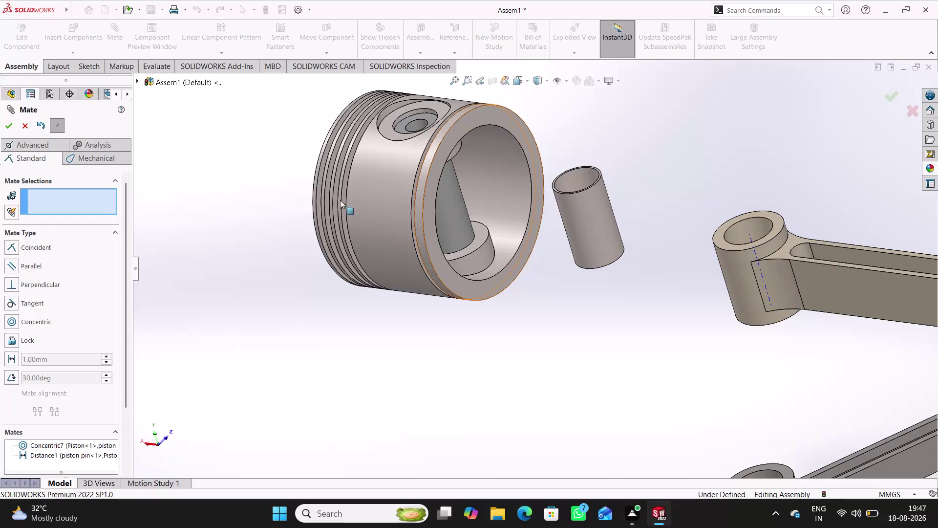
Accept the piston pin's concentric and distance mates and close the Mate PropertyManager.
click(9, 129)
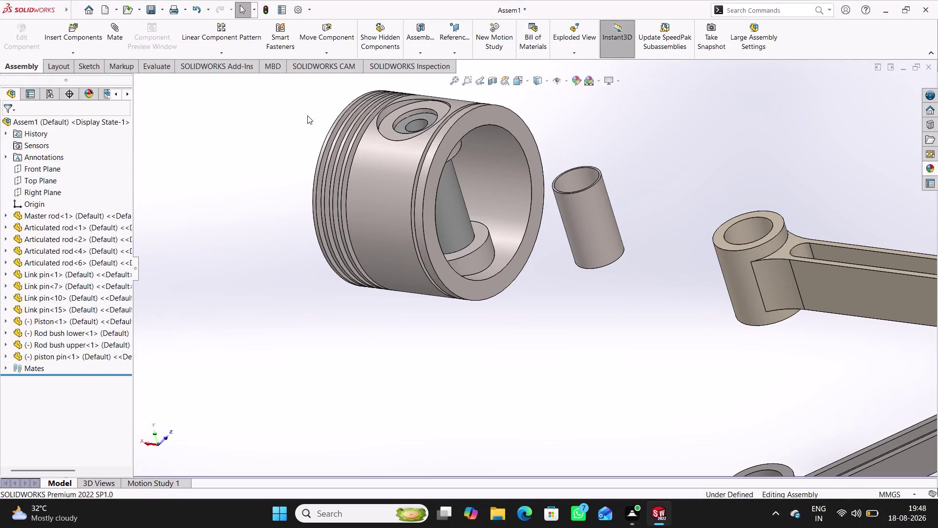
scroll(up, 3)
scroll(down, 3)
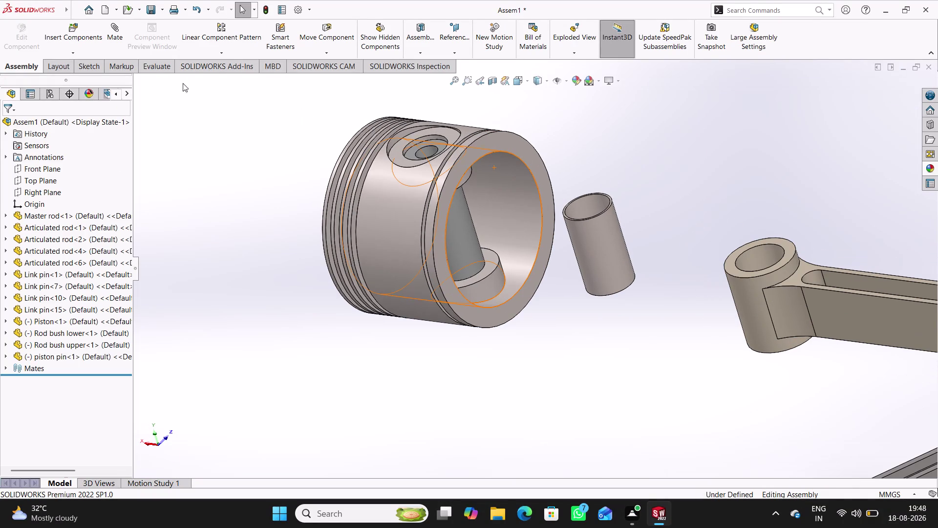
click(97, 35)
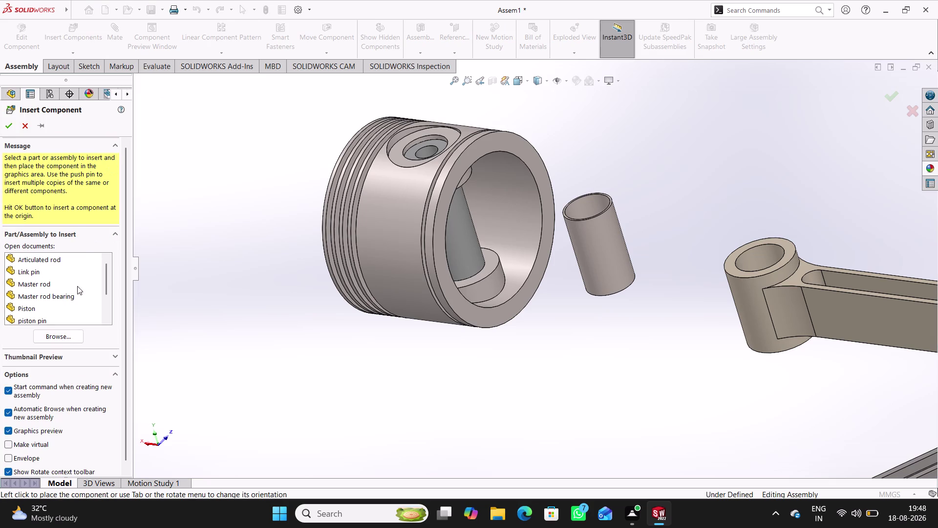
Insert the 'piston pin plug' part from open documents, placing it left of the piston.
scroll(down, 3)
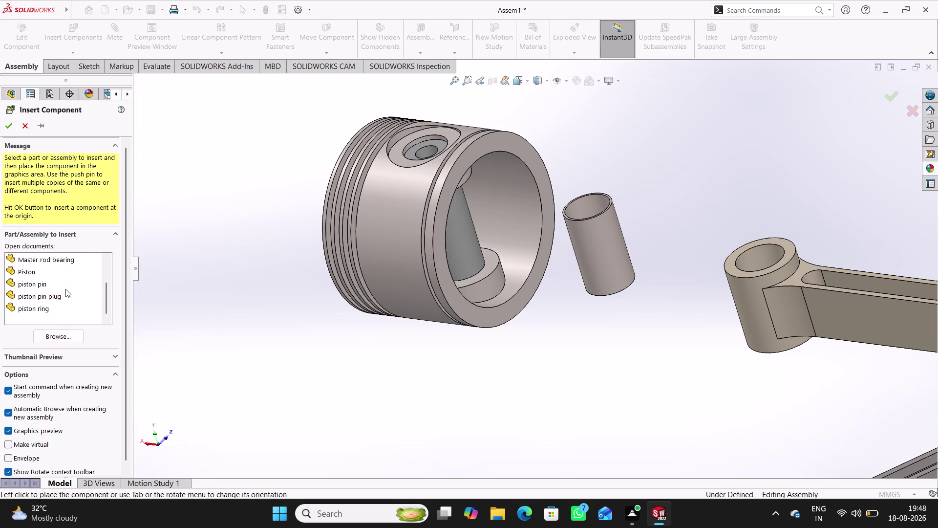
click(39, 282)
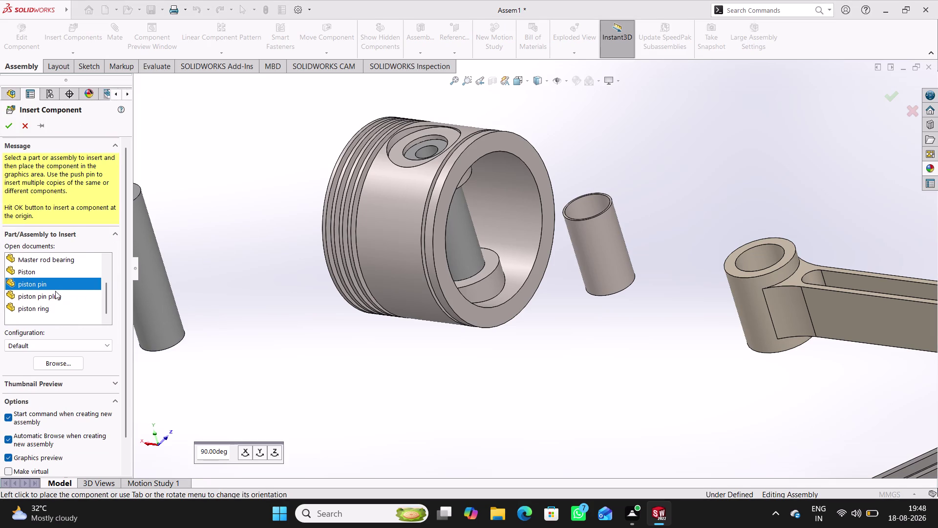
click(46, 293)
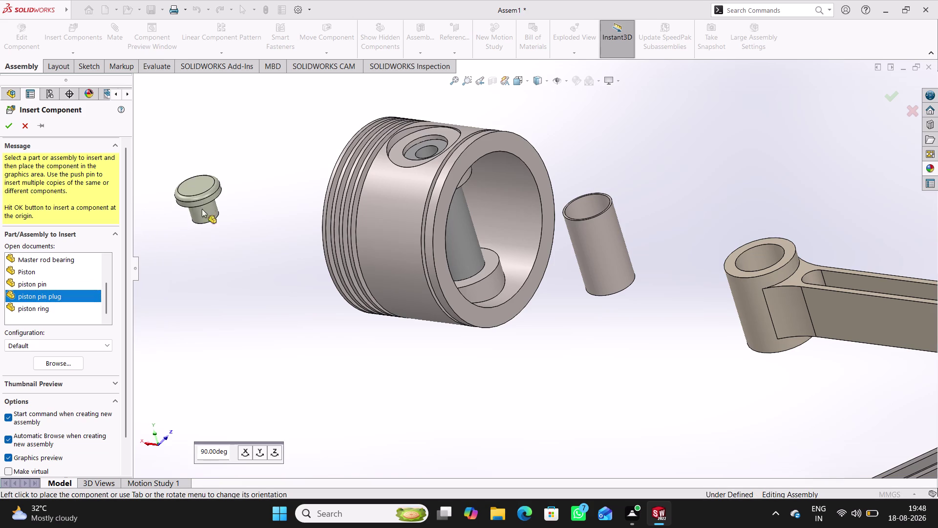
click(207, 226)
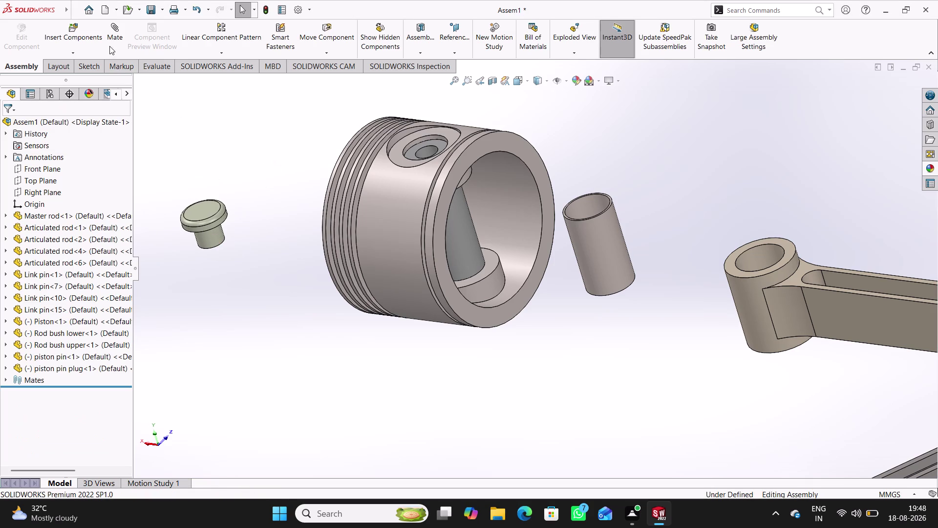
click(111, 38)
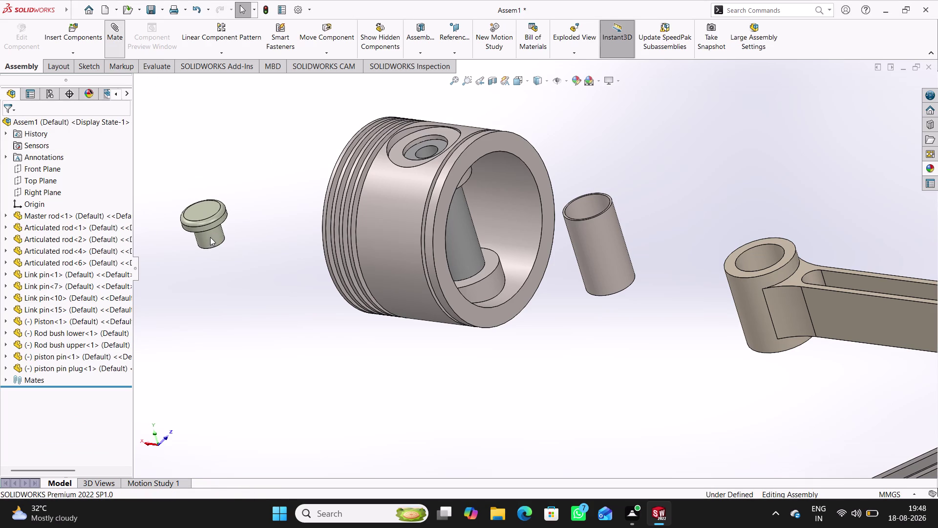
Mate the plug's round face concentric with the piston's pin bore axis.
click(213, 238)
scroll(down, 3)
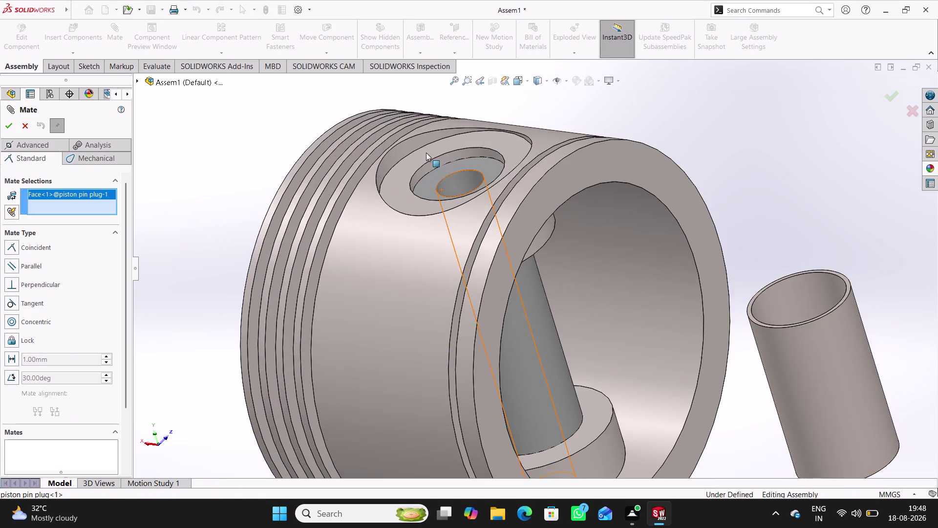
scroll(down, 3)
click(496, 219)
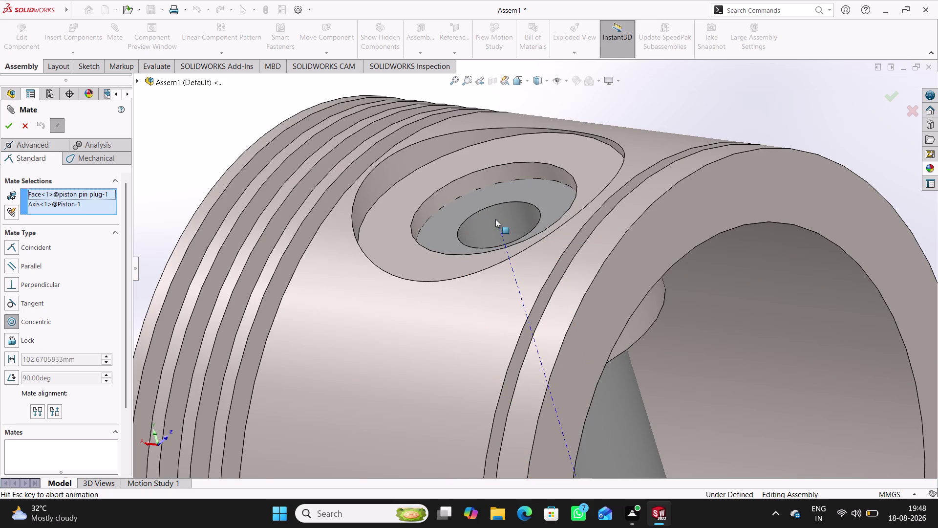
click(480, 226)
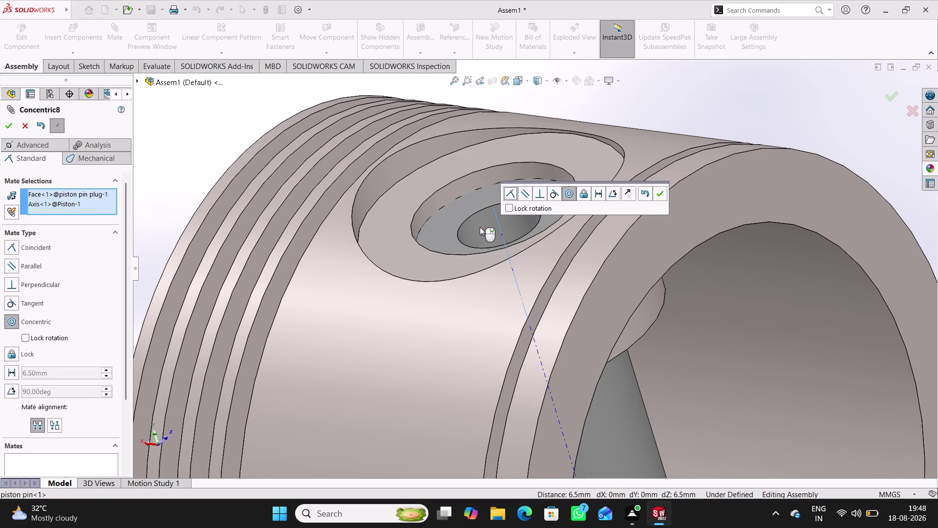
scroll(up, 3)
scroll(up, 3)
scroll(up, 3)
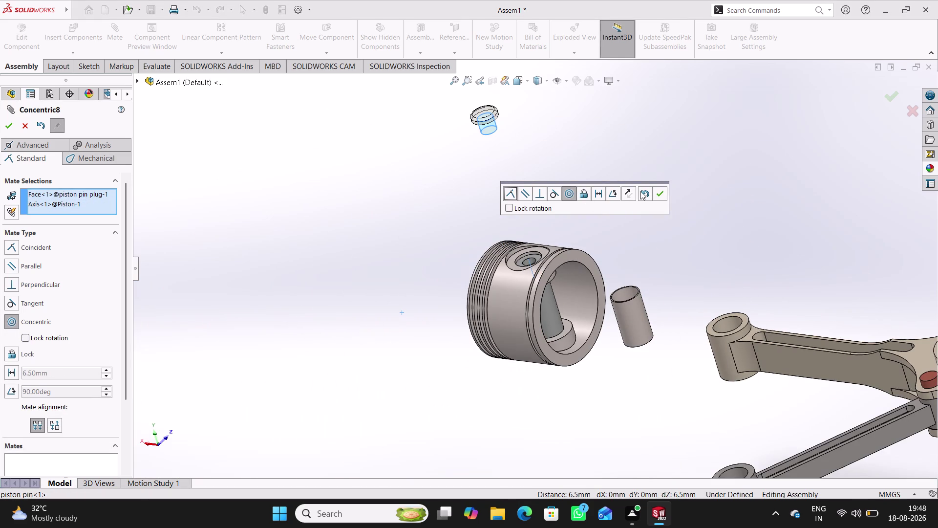
click(661, 191)
Make the plug's underside face coincident with the piston pin's end face.
scroll(down, 3)
scroll(down, 3)
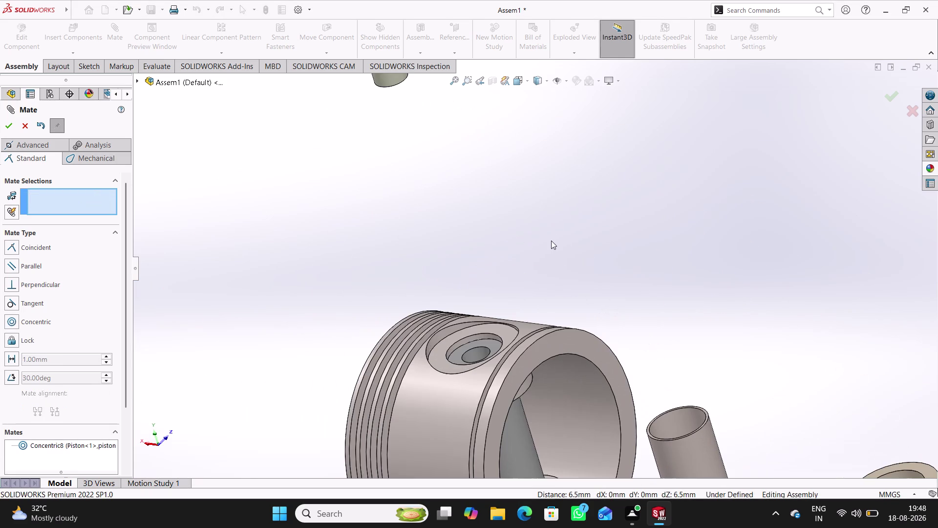
scroll(up, 3)
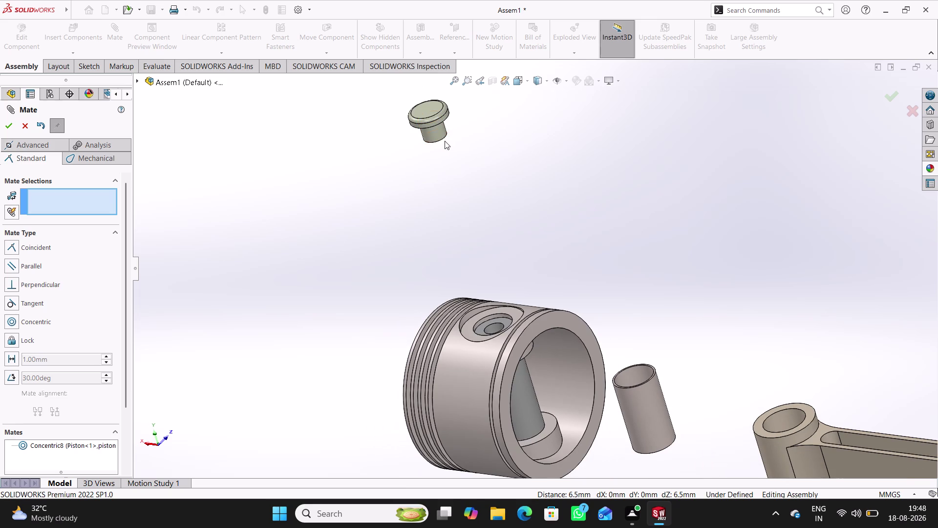
middle_drag(452, 135, 343, 105)
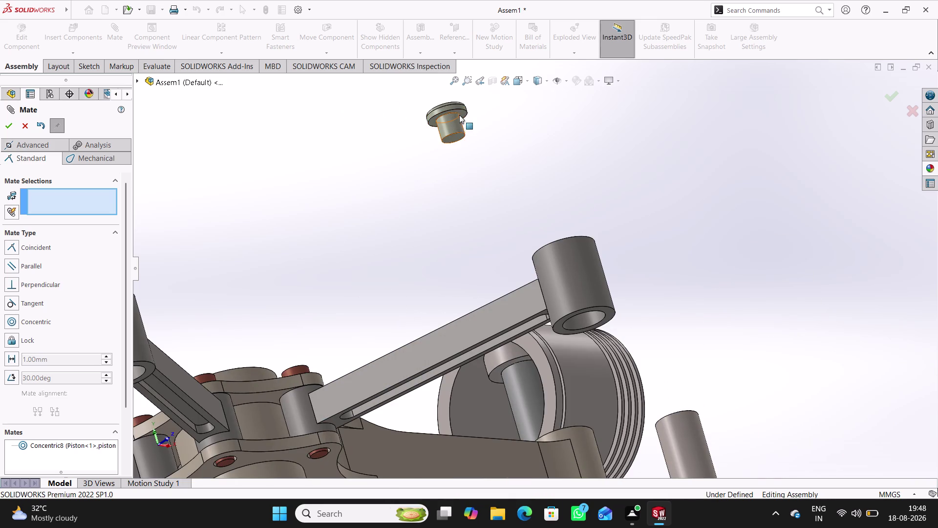
scroll(down, 3)
click(538, 237)
scroll(up, 3)
middle_drag(522, 301, 573, 433)
scroll(down, 3)
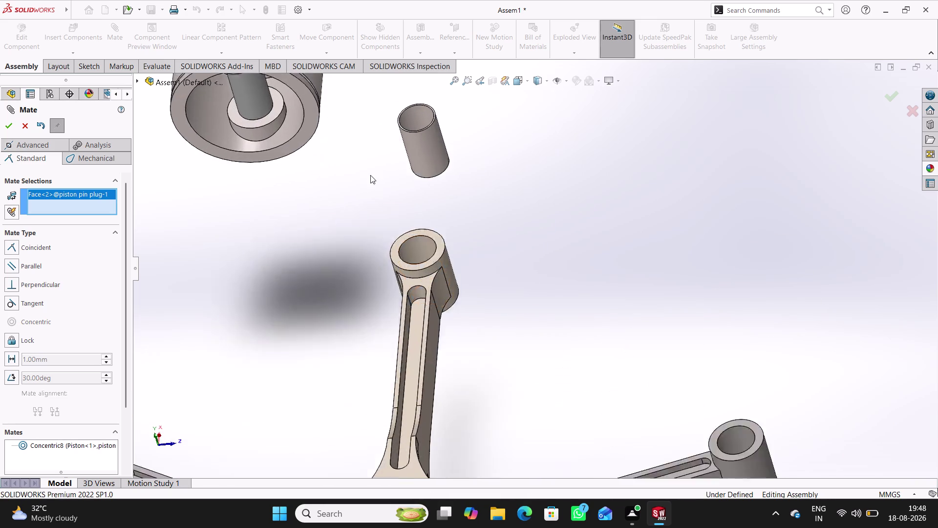
scroll(down, 3)
scroll(up, 3)
scroll(up, 3)
scroll(down, 3)
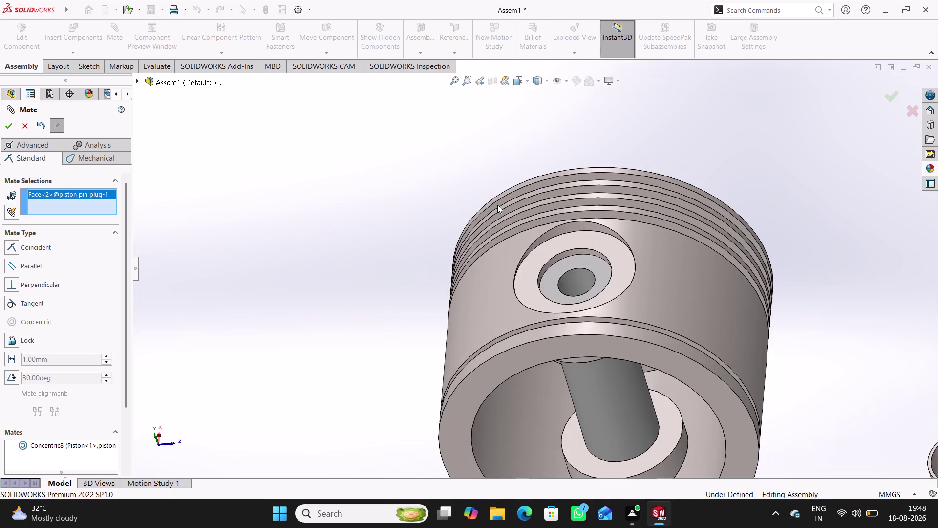
scroll(down, 3)
click(571, 298)
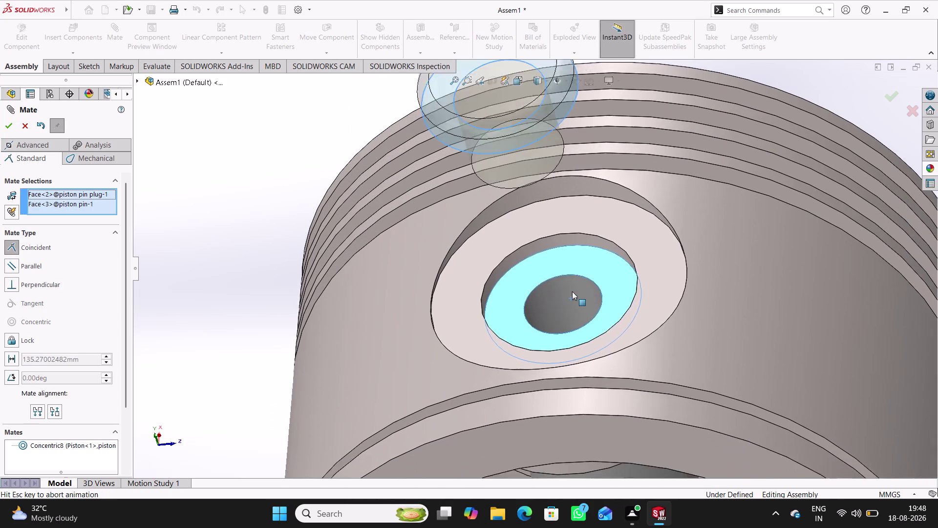
click(710, 308)
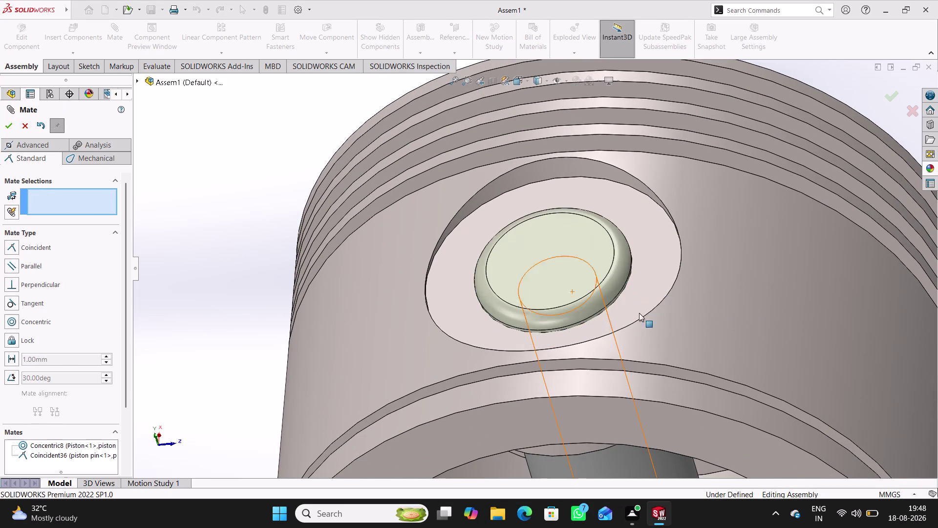
Orbit around the piston to inspect the seated plug, then close the mate settings.
scroll(up, 3)
middle_drag(501, 332, 557, 271)
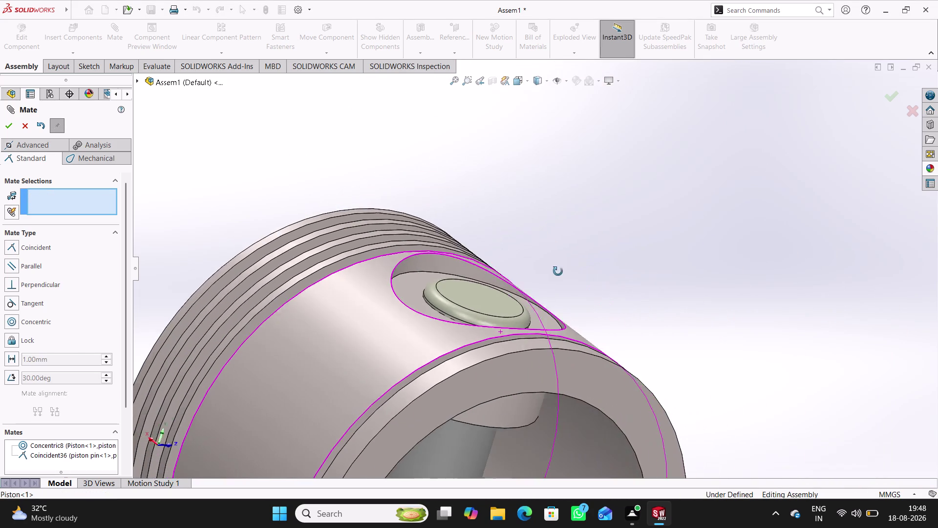
middle_drag(557, 271, 538, 289)
scroll(up, 3)
scroll(down, 3)
click(644, 263)
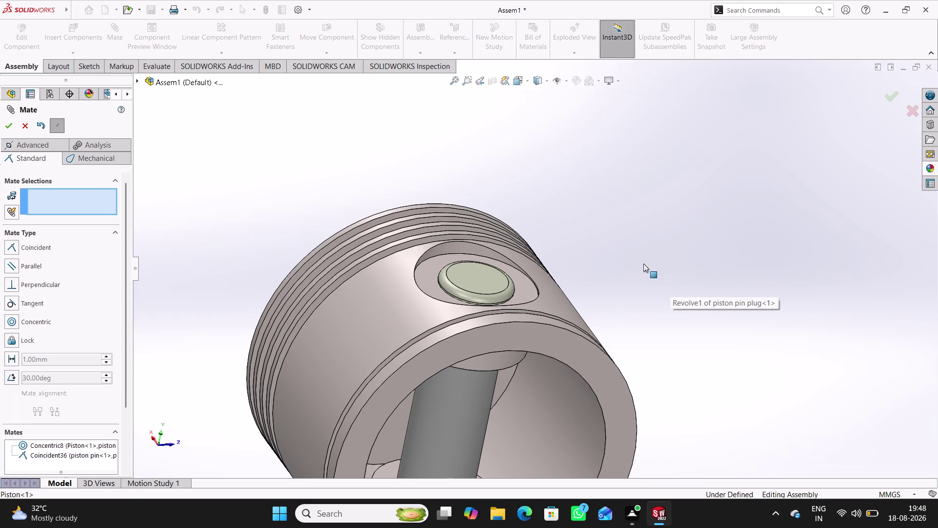
middle_drag(605, 329, 623, 310)
scroll(up, 3)
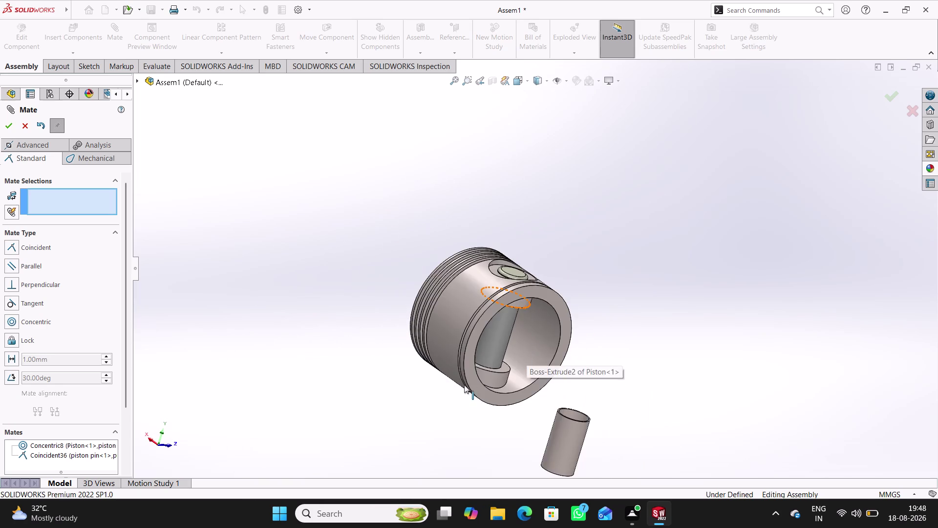
middle_drag(463, 385, 486, 385)
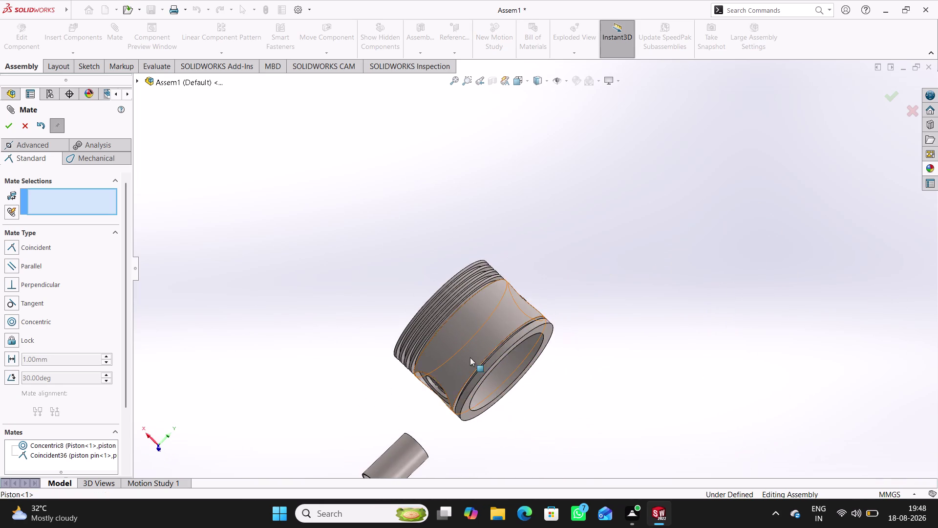
scroll(up, 3)
scroll(down, 3)
middle_drag(482, 373, 512, 253)
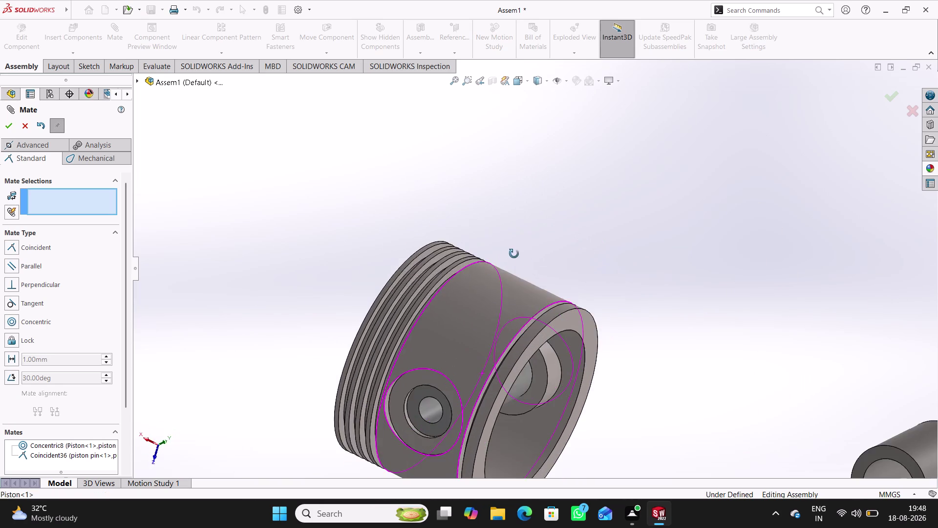
middle_drag(512, 253, 496, 291)
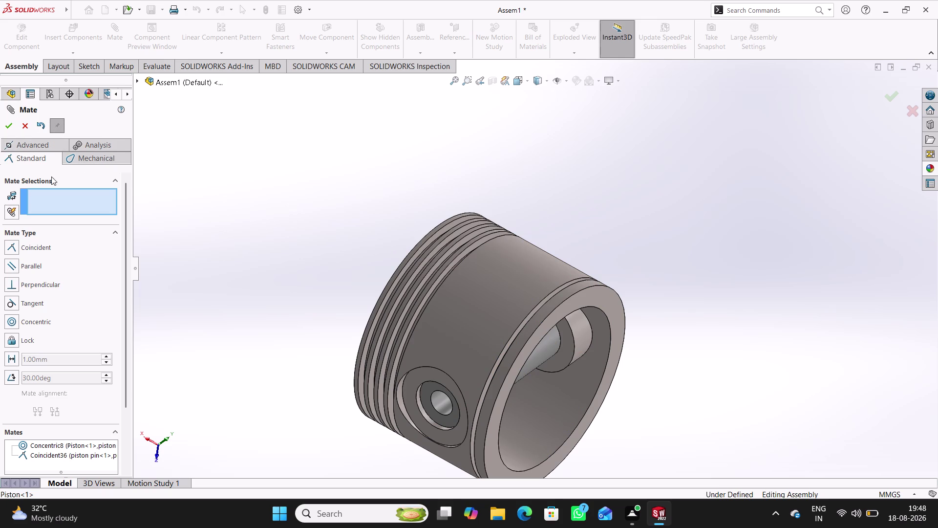
click(24, 128)
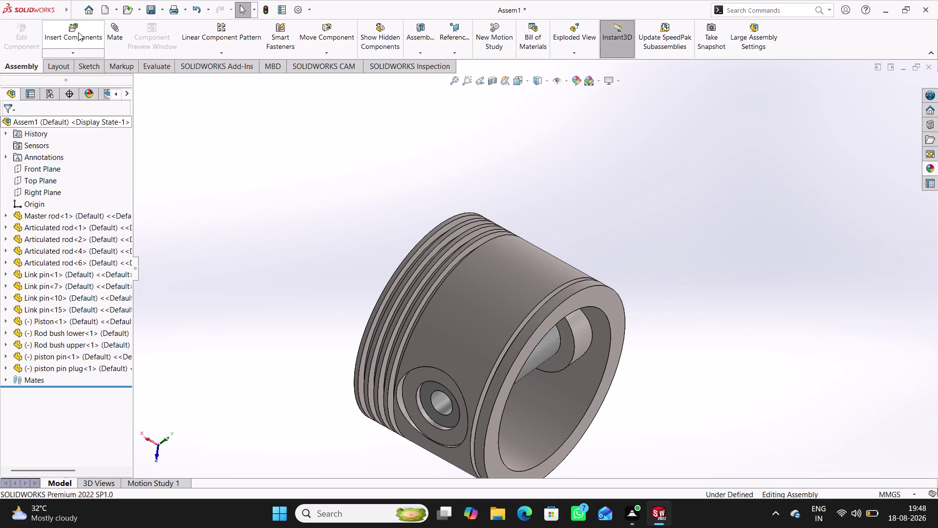
Start Copy with Mates and select the existing piston pin plug to copy.
click(70, 51)
click(81, 101)
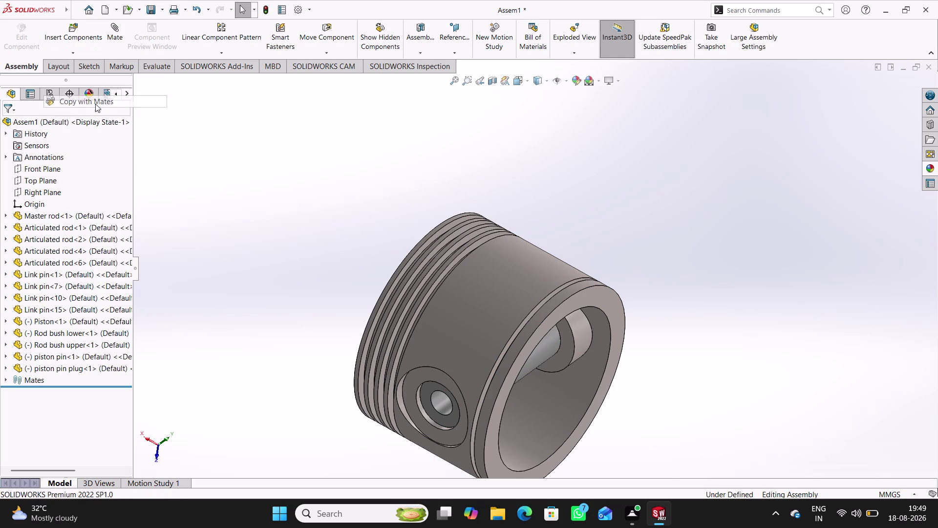
middle_drag(588, 204, 512, 243)
scroll(up, 3)
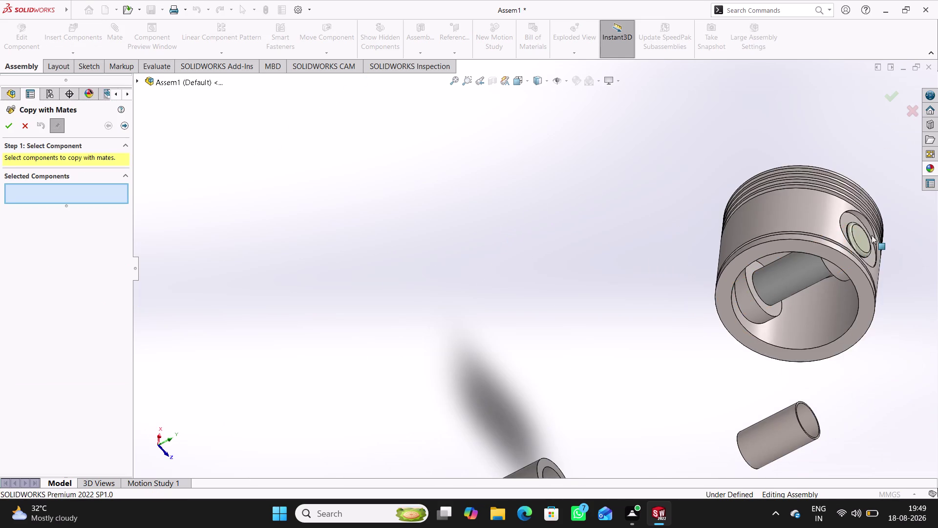
scroll(down, 3)
click(811, 241)
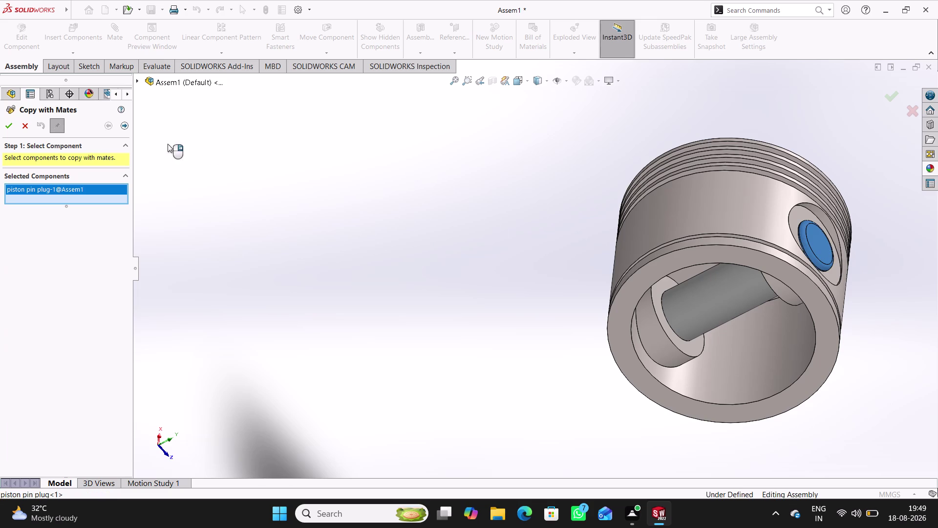
click(122, 126)
Use the piston's bore axis and pin end face as new mate references, confirming the copy.
middle_drag(491, 272, 568, 216)
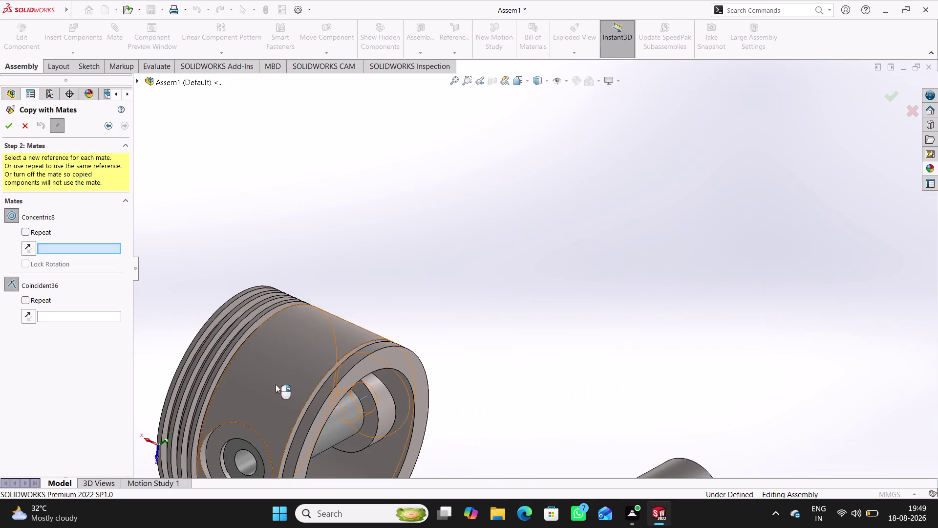
scroll(down, 3)
scroll(up, 3)
scroll(down, 3)
scroll(down, 3)
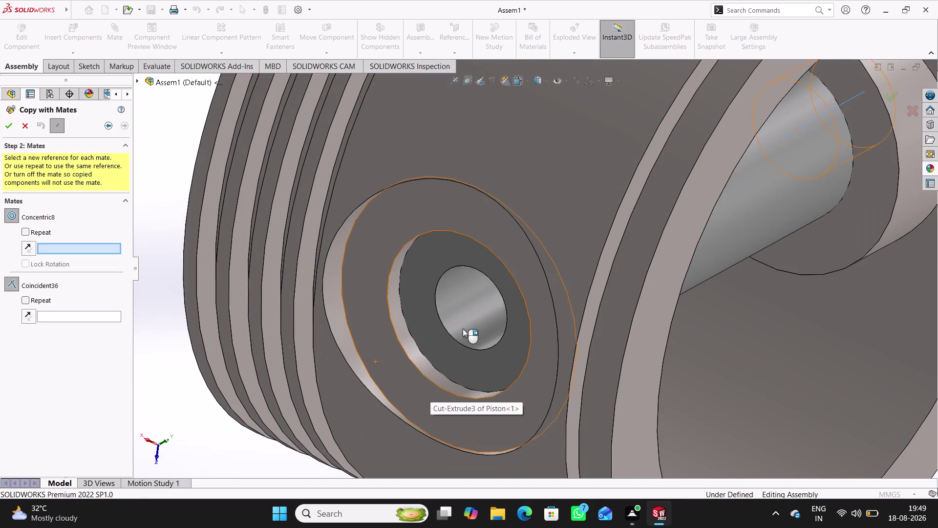
click(464, 313)
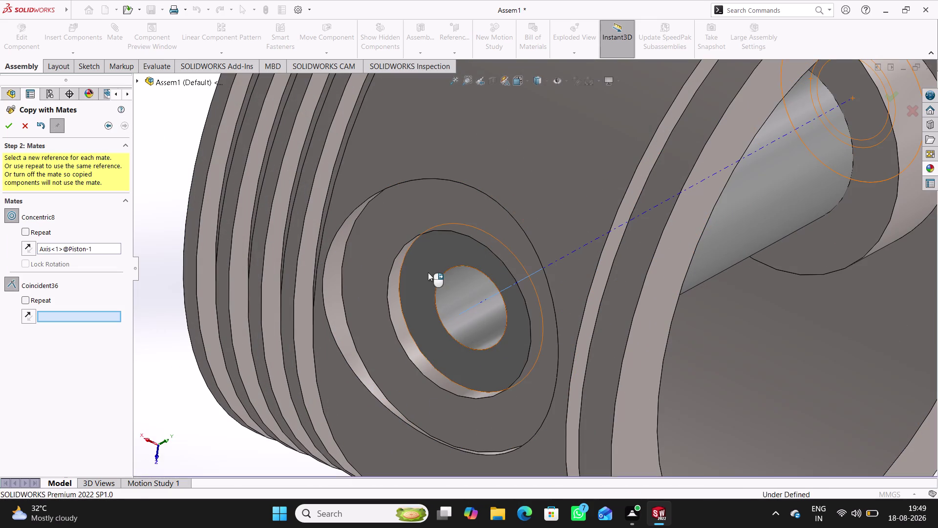
click(428, 269)
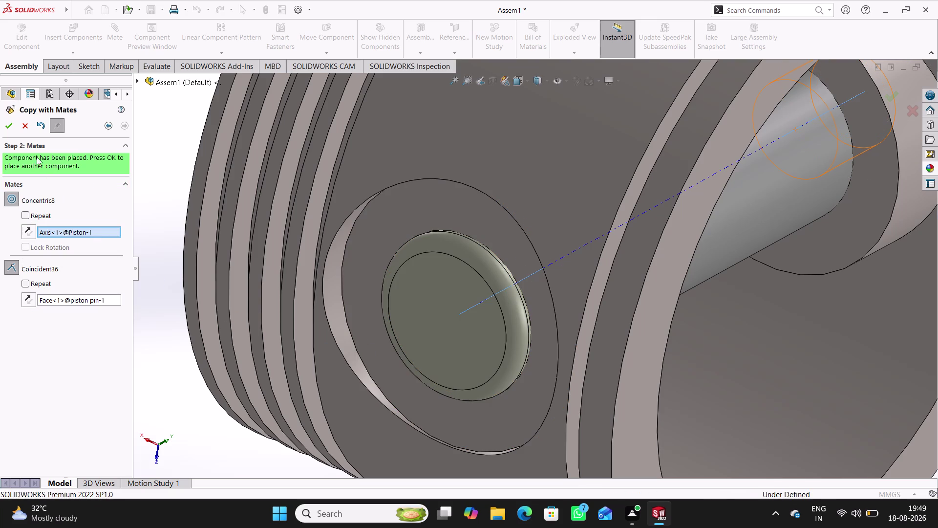
click(12, 124)
click(25, 127)
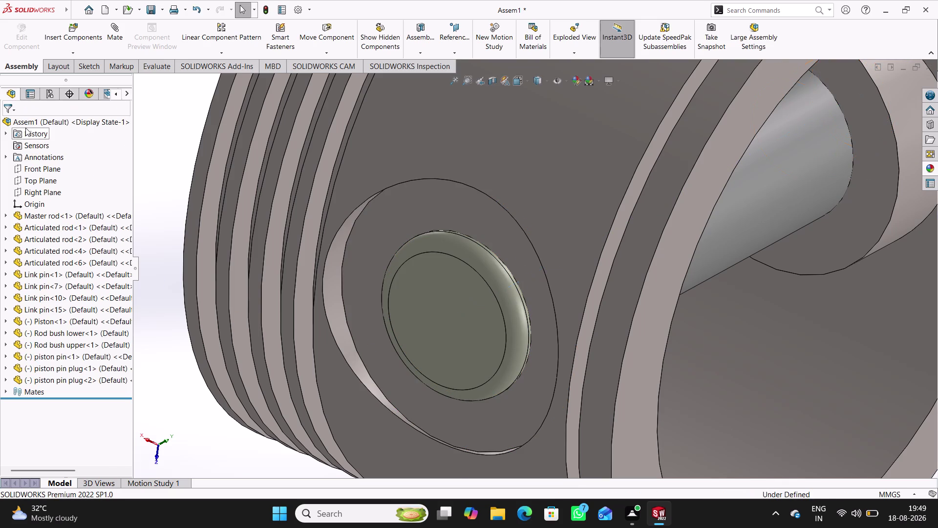
Orbit the assembly to review the second plug capping the bore.
scroll(up, 3)
scroll(up, 3)
middle_drag(731, 295, 684, 262)
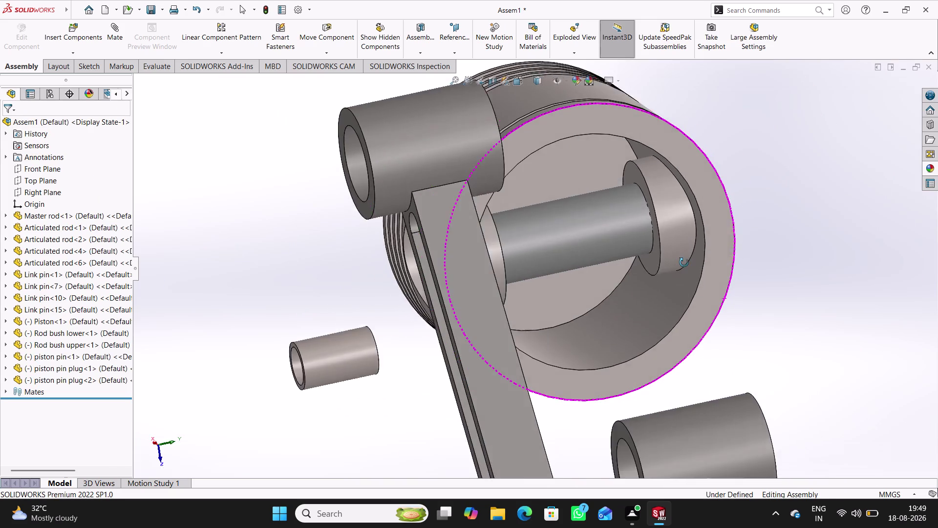
middle_drag(684, 262, 709, 270)
scroll(up, 3)
scroll(down, 3)
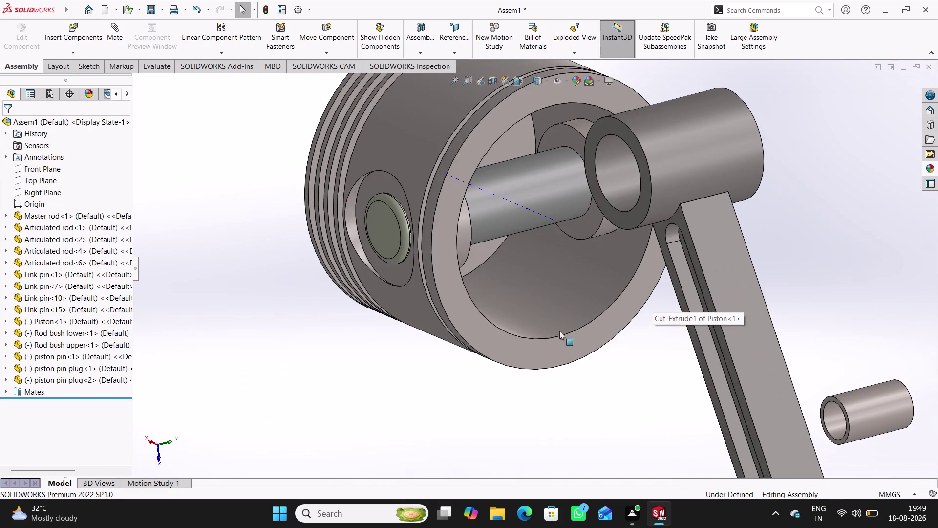